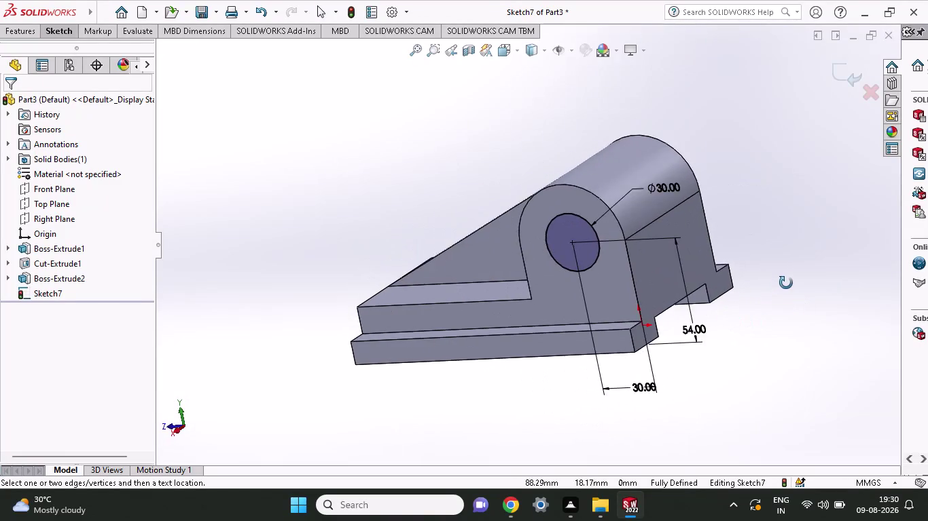
Orbit the bracket to view the Ø30 circle sketch on the boss.
scroll(up, 3)
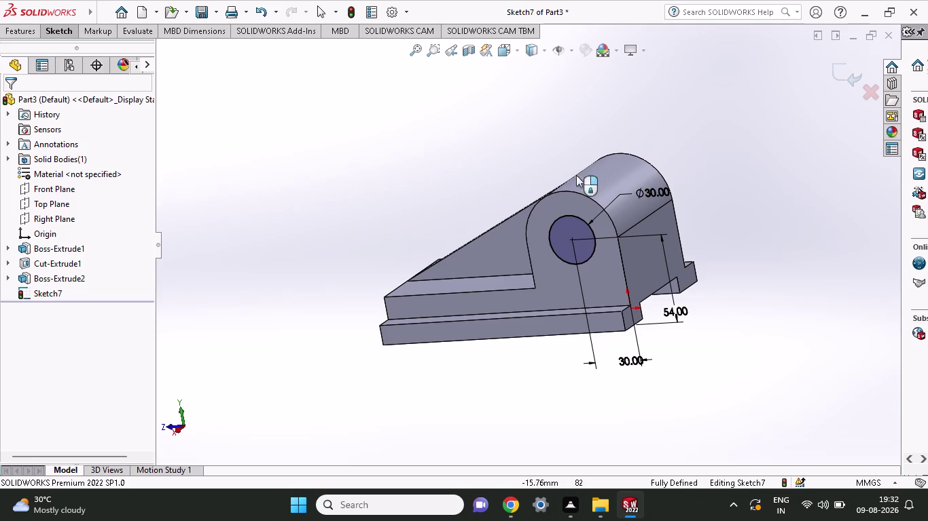
middle_drag(693, 163, 687, 179)
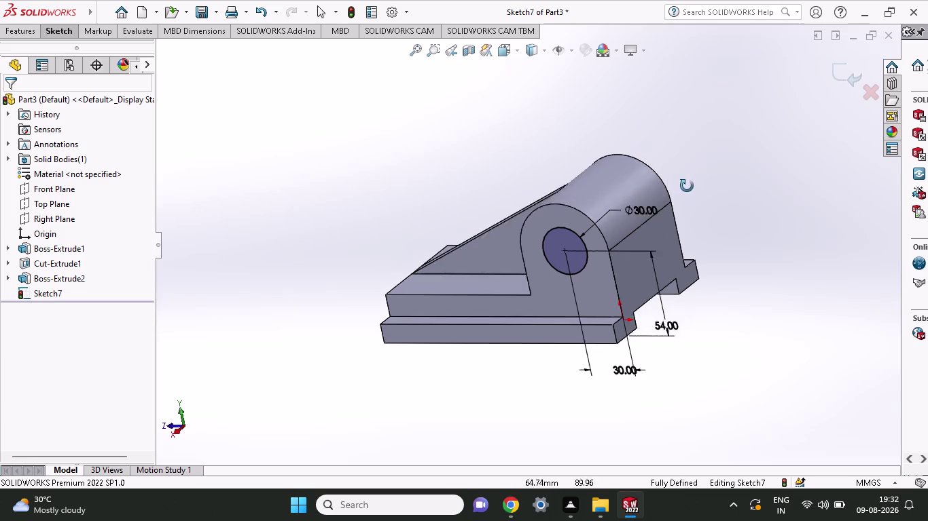
middle_drag(687, 179, 691, 181)
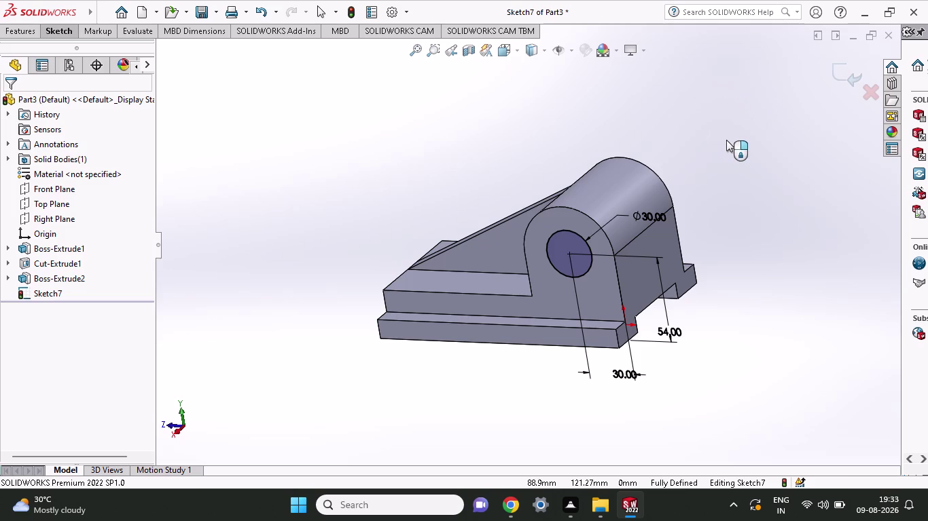
middle_drag(725, 140, 781, 139)
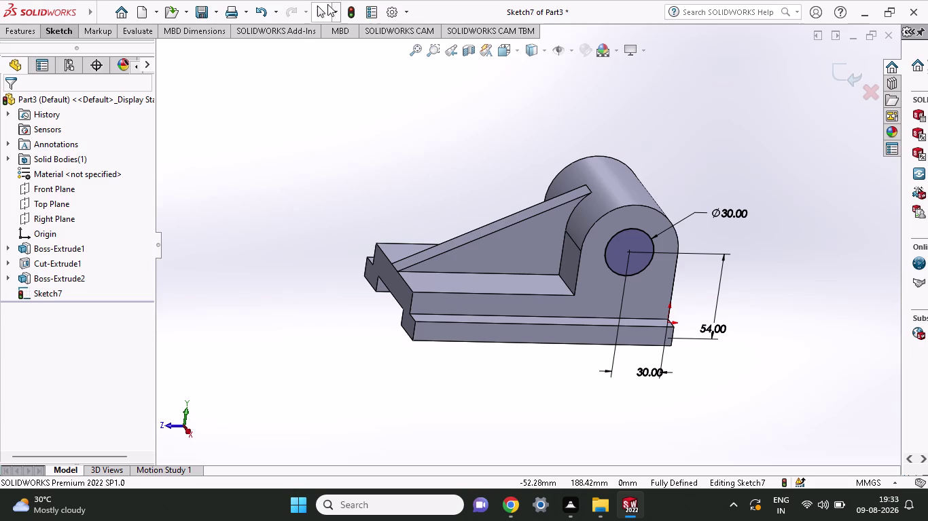
click(49, 29)
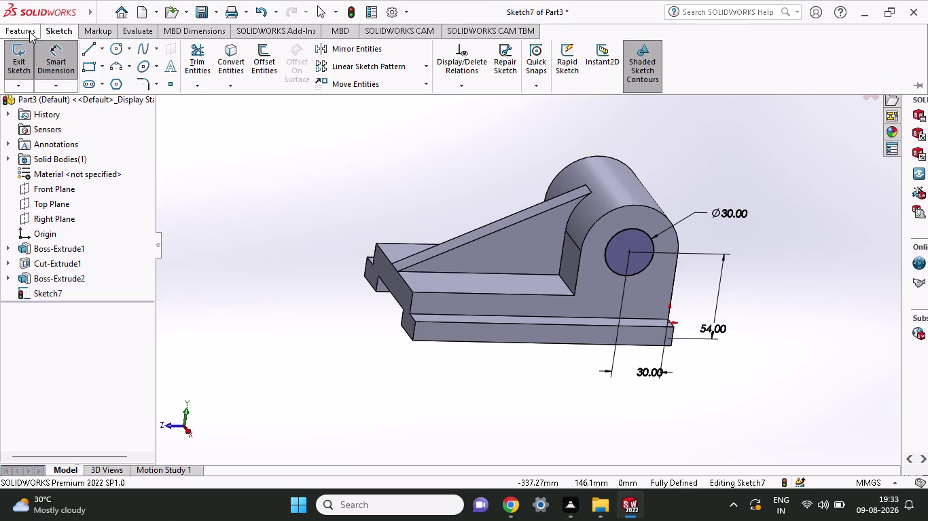
click(29, 31)
Extrude-cut the Ø30 circle Through All to bore the boss, creating Cut-Extrude2.
click(203, 62)
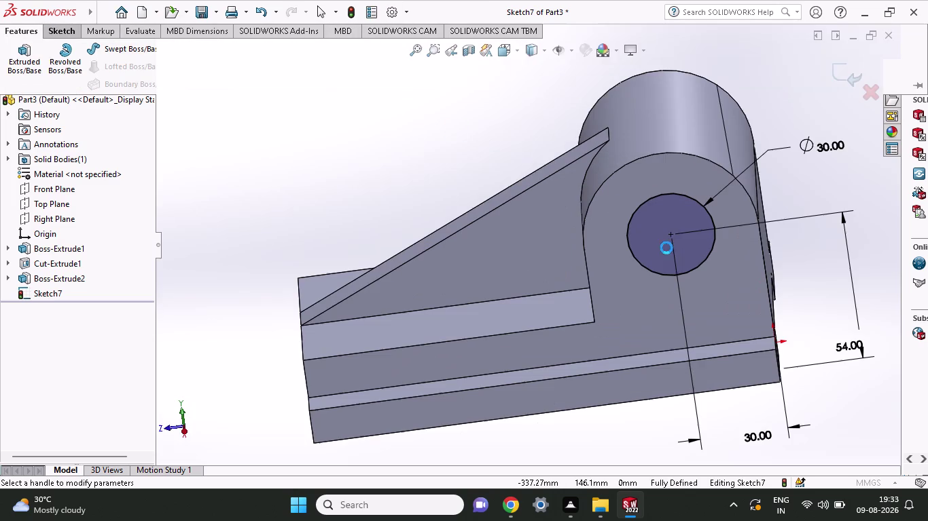
scroll(up, 3)
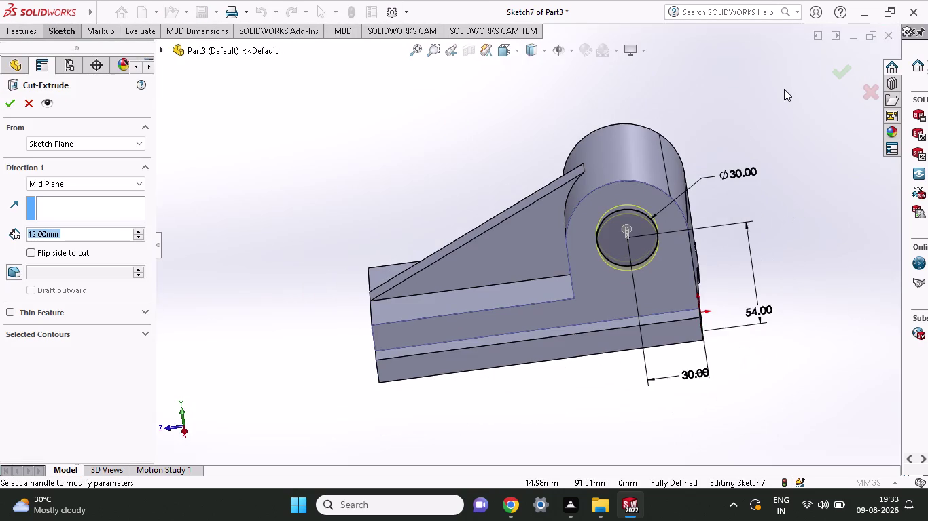
click(51, 185)
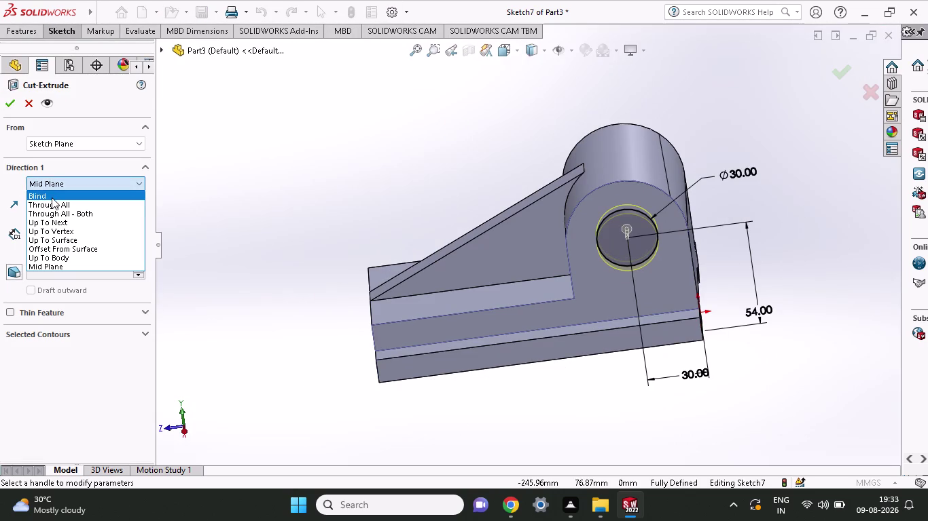
click(47, 207)
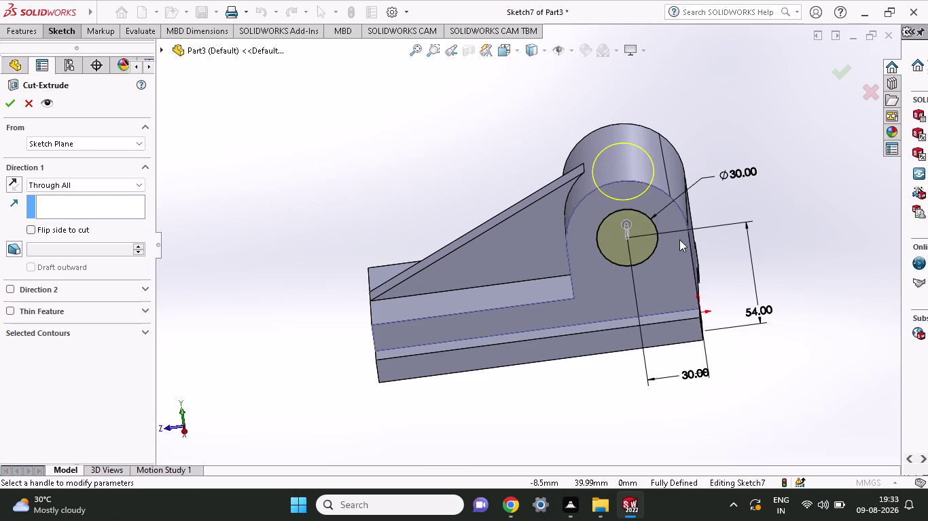
middle_drag(738, 133, 646, 260)
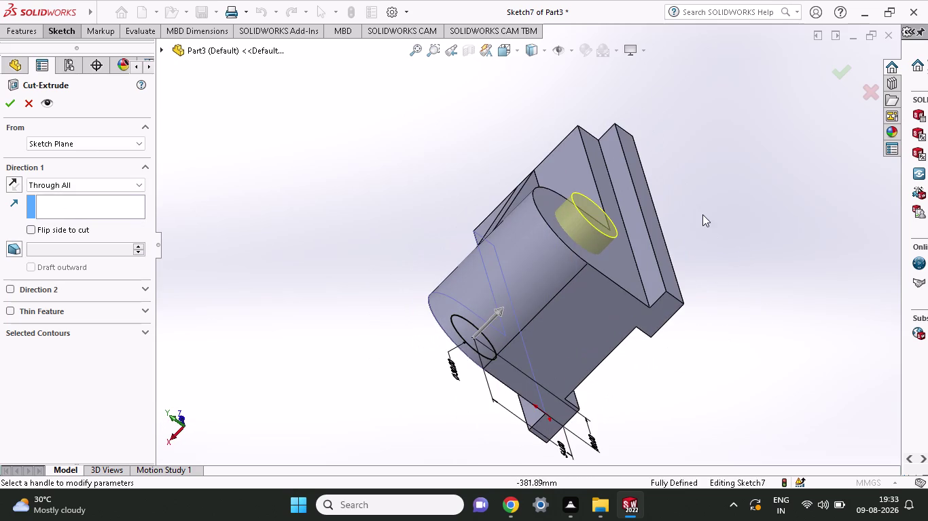
middle_drag(720, 210, 791, 120)
scroll(up, 3)
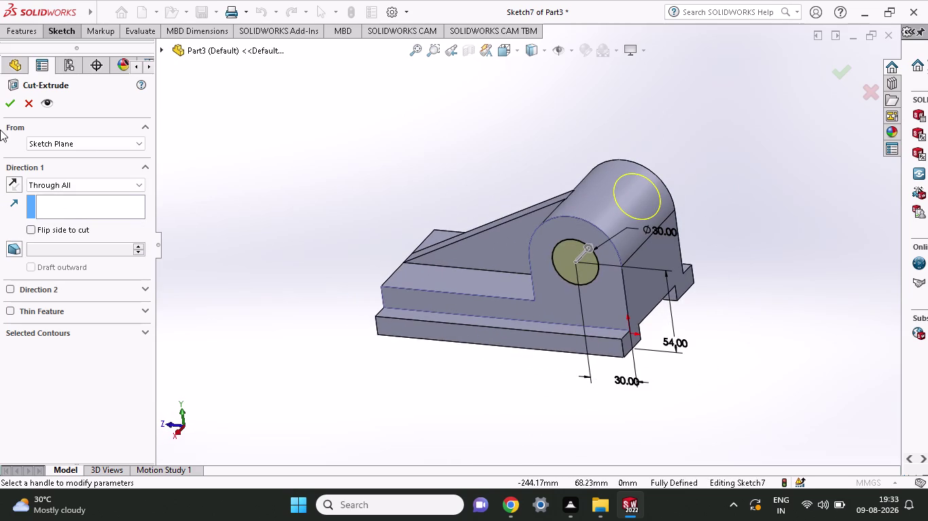
click(8, 108)
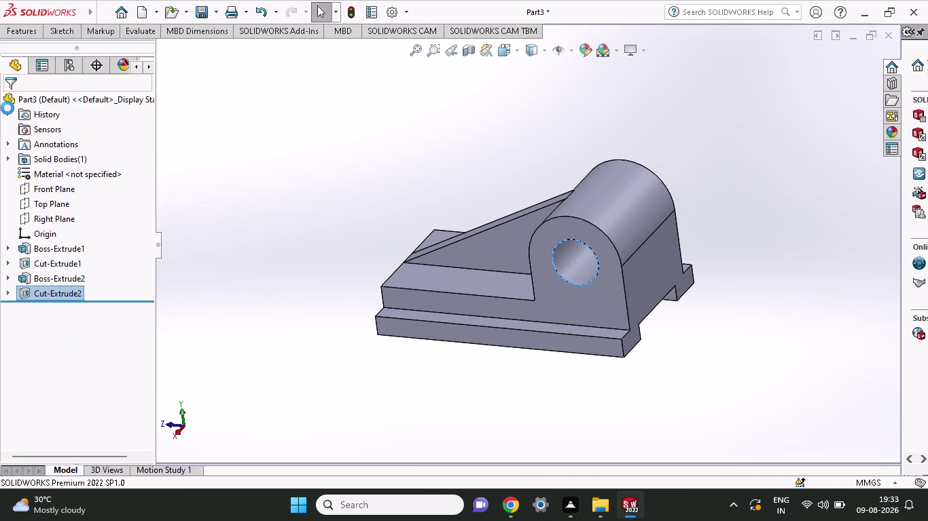
middle_drag(283, 342, 363, 322)
middle_drag(364, 322, 350, 337)
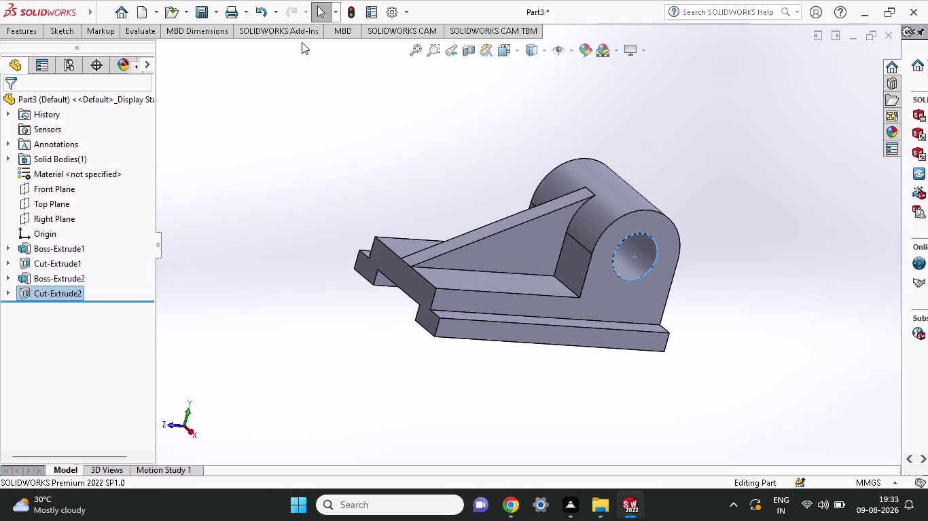
scroll(up, 3)
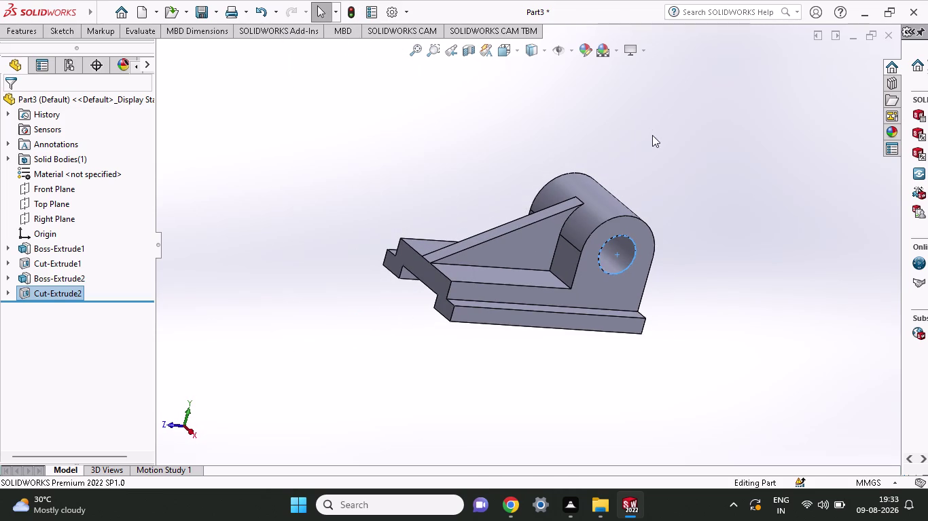
middle_drag(580, 205, 385, 388)
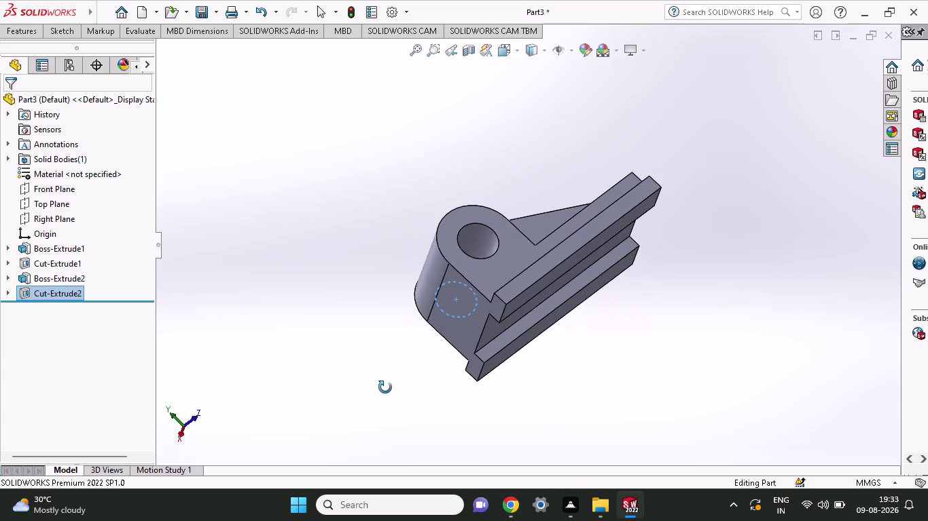
middle_drag(385, 388, 325, 394)
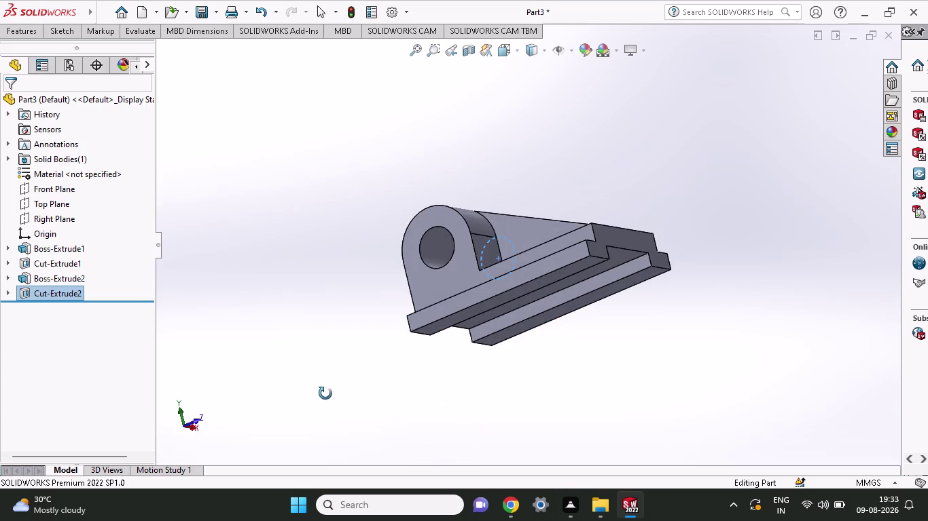
middle_drag(325, 394, 426, 353)
middle_drag(440, 317, 562, 263)
middle_drag(578, 266, 603, 272)
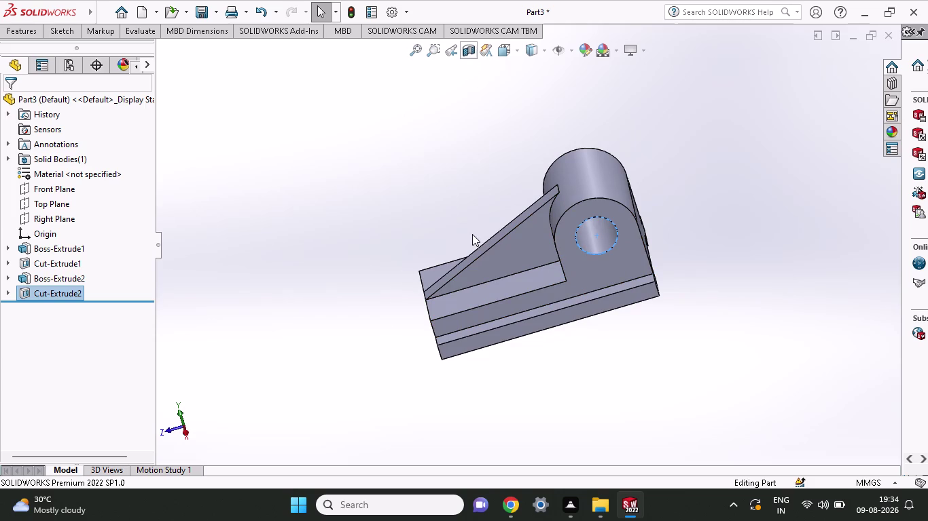
middle_drag(356, 348, 461, 344)
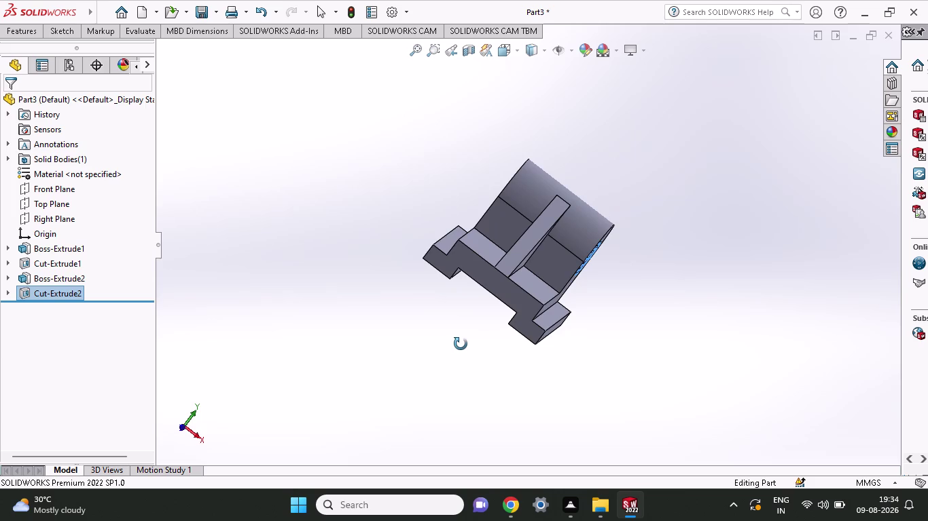
middle_drag(461, 345, 471, 335)
middle_click(471, 335)
scroll(up, 3)
middle_drag(471, 334, 457, 346)
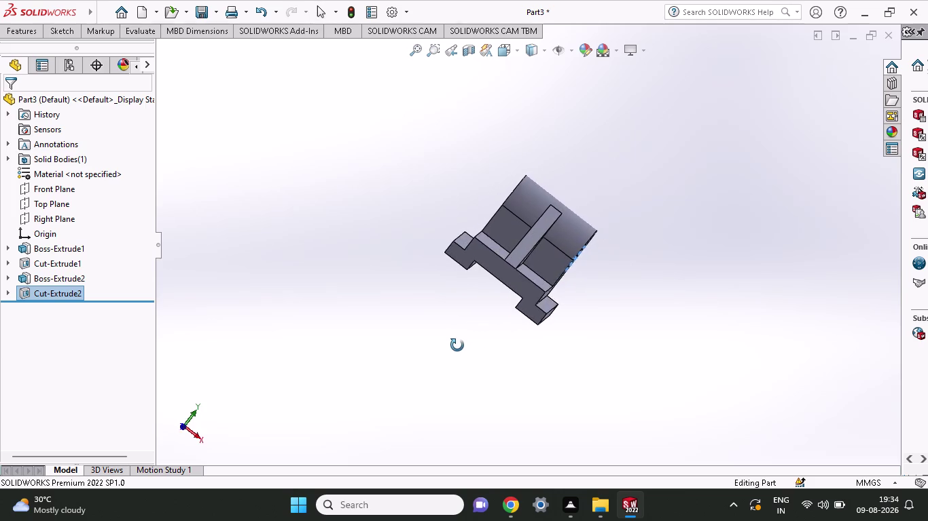
middle_drag(457, 346, 460, 337)
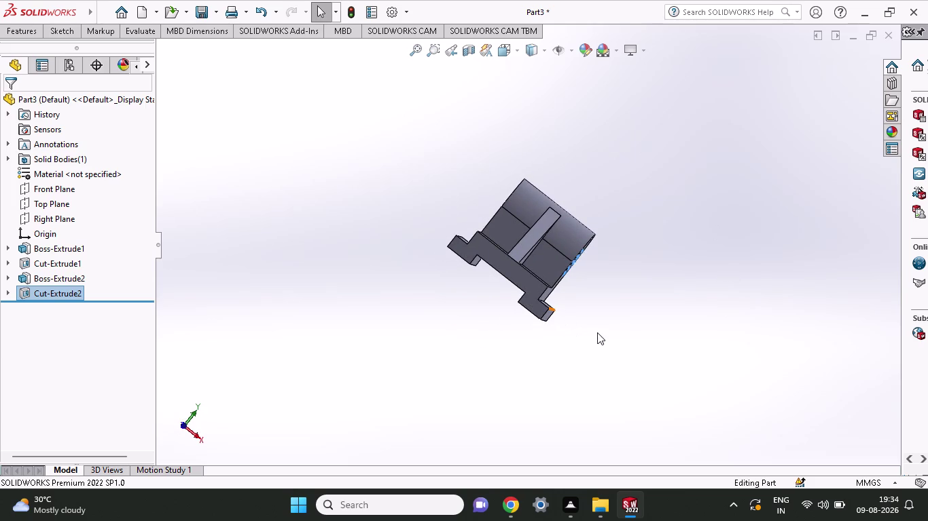
middle_drag(571, 341, 518, 317)
middle_drag(503, 306, 497, 303)
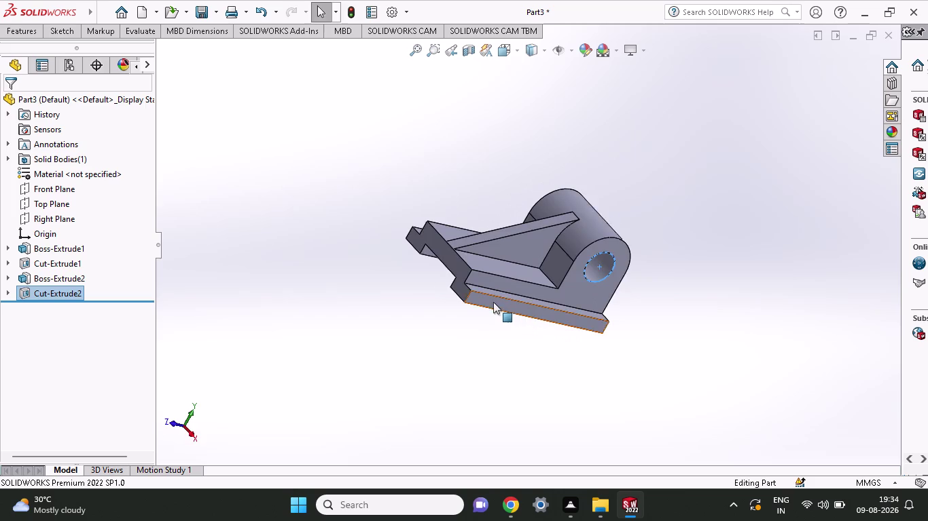
middle_drag(497, 303, 401, 260)
middle_drag(528, 348, 485, 340)
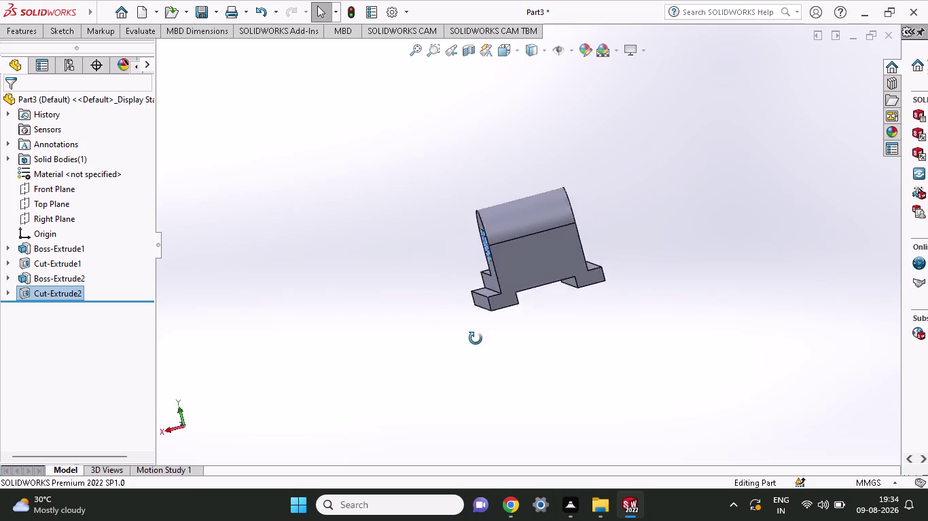
middle_drag(485, 340, 175, 329)
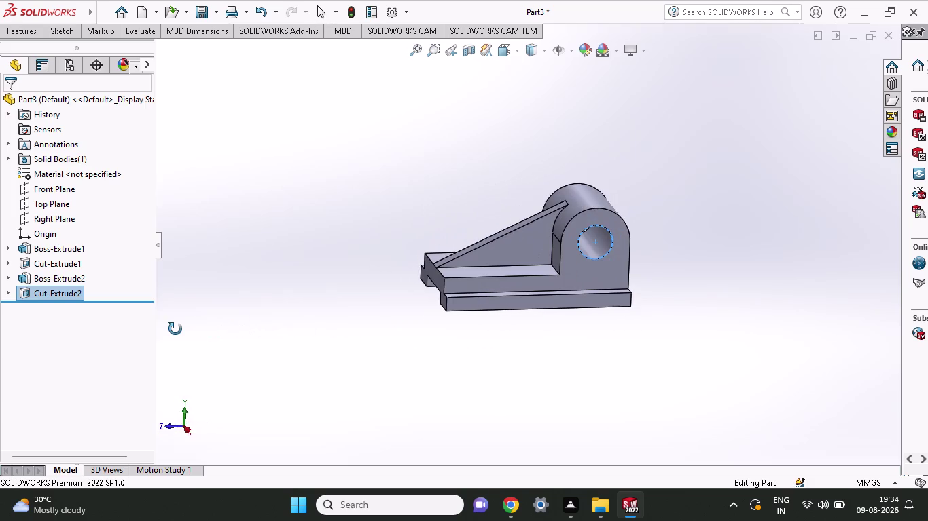
middle_drag(175, 329, 410, 314)
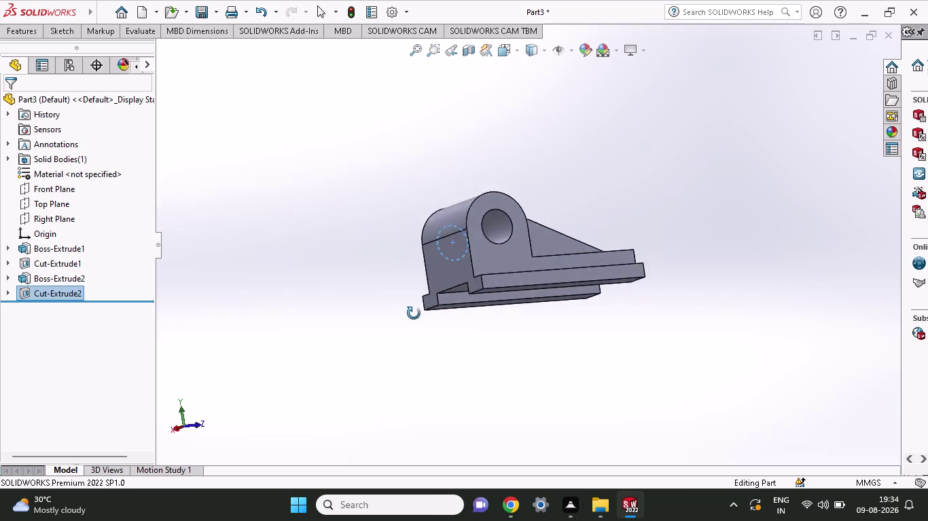
middle_drag(410, 314, 605, 322)
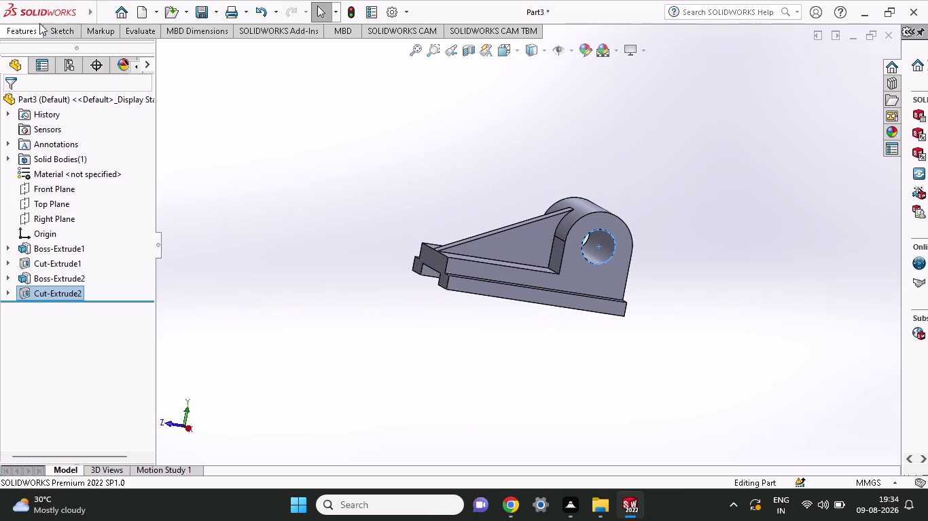
click(95, 17)
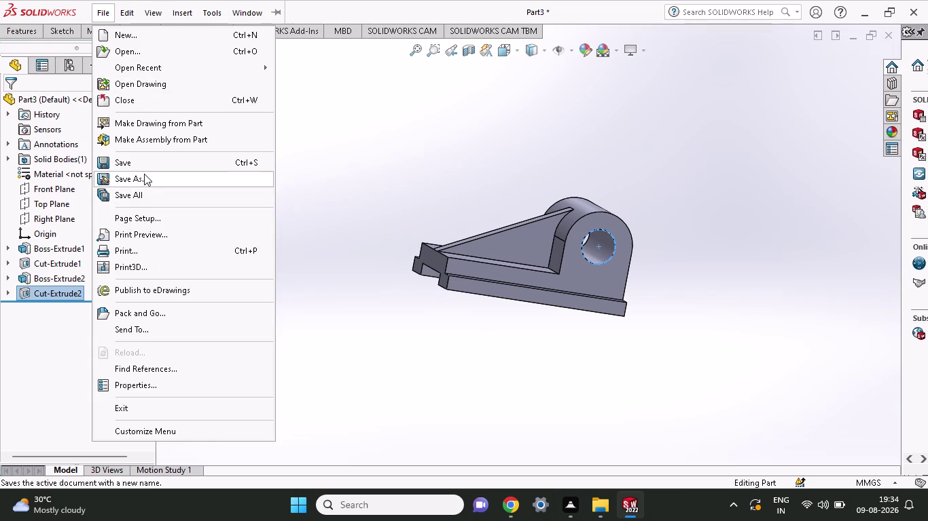
Start Save As with type SOLIDWORKS Part (*.sldprt) and clear the default name Part3.
click(144, 174)
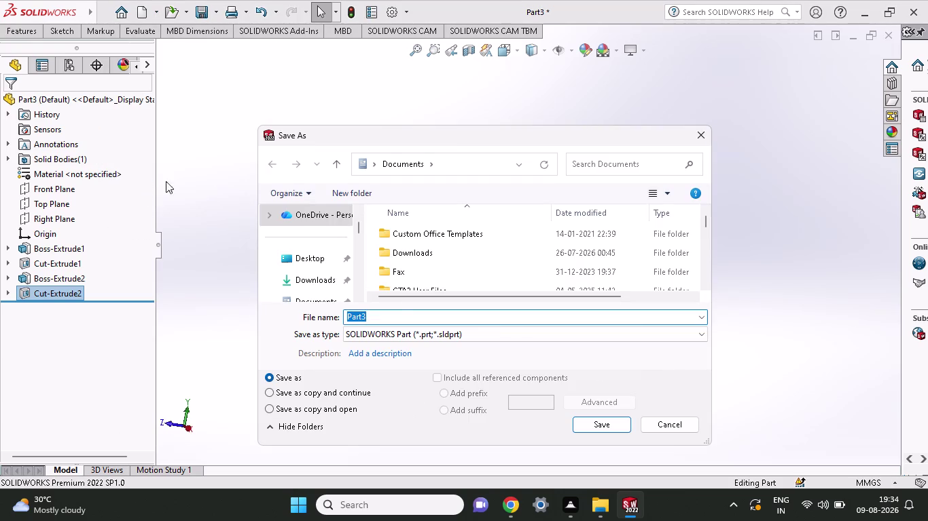
click(424, 336)
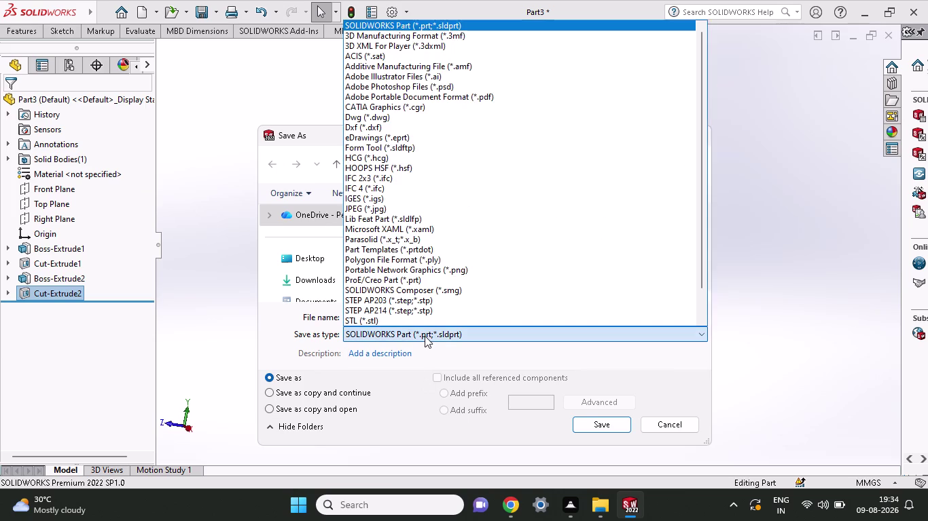
click(425, 337)
drag(400, 320, 285, 325)
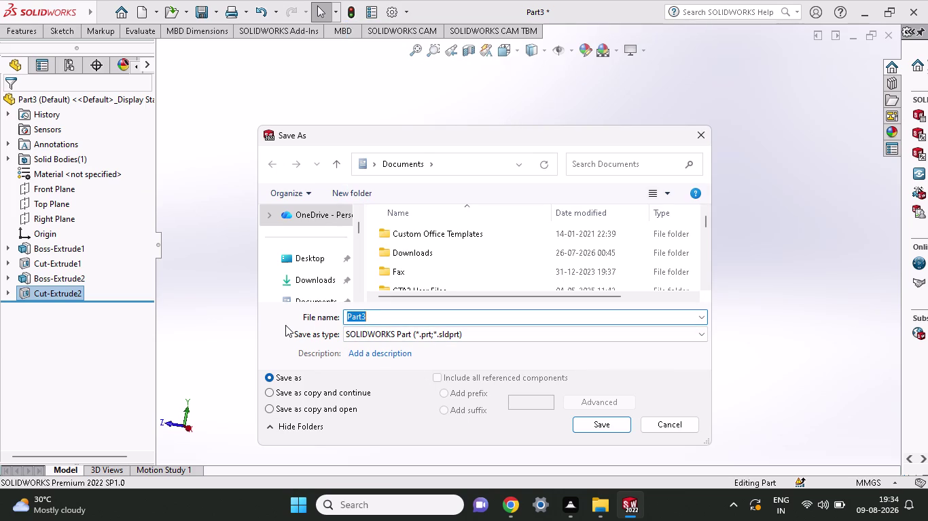
key(BackSpace)
key(BackSpace)
key(BackSpace)
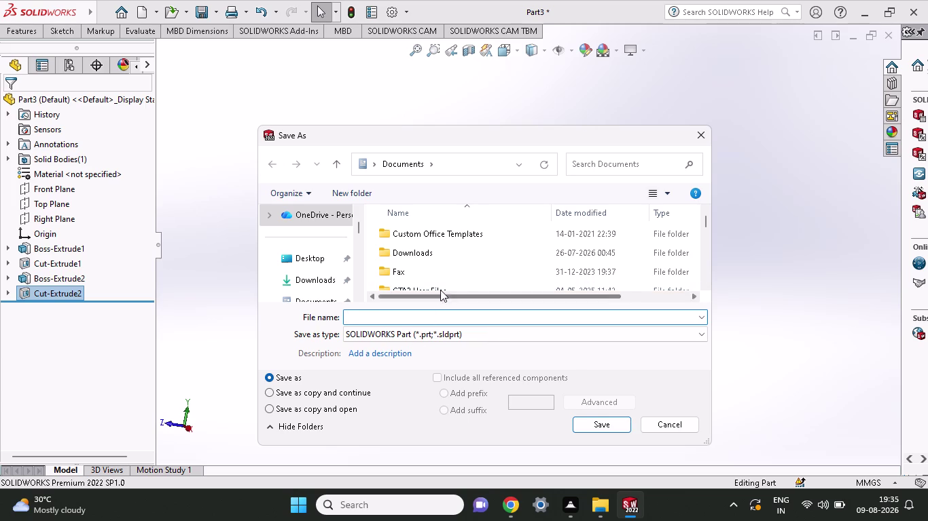
Save the bracket part with the file name '2d to 3d problem -2'.
scroll(up, 3)
scroll(down, 3)
scroll(down, 3)
scroll(down, 3)
scroll(down, 3)
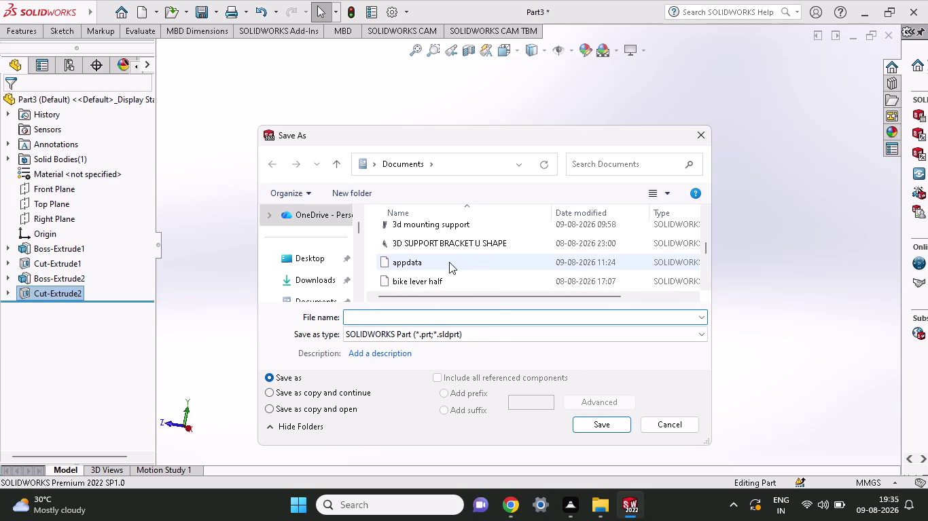
scroll(up, 3)
scroll(down, 3)
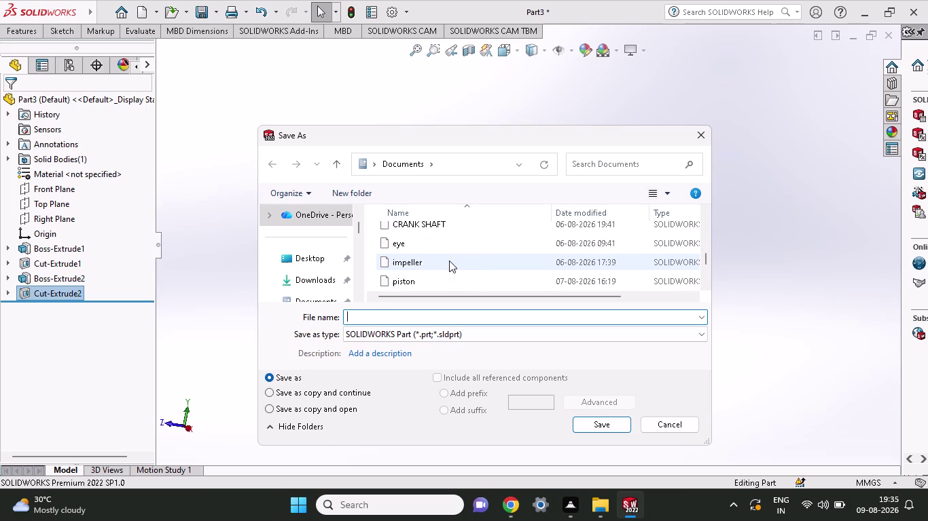
scroll(down, 3)
scroll(down, 3)
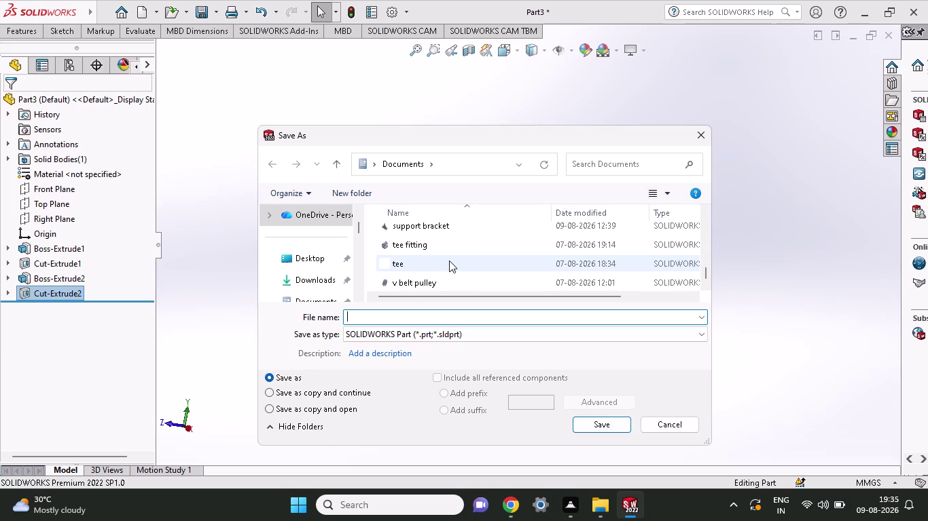
text(2d)
key(space)
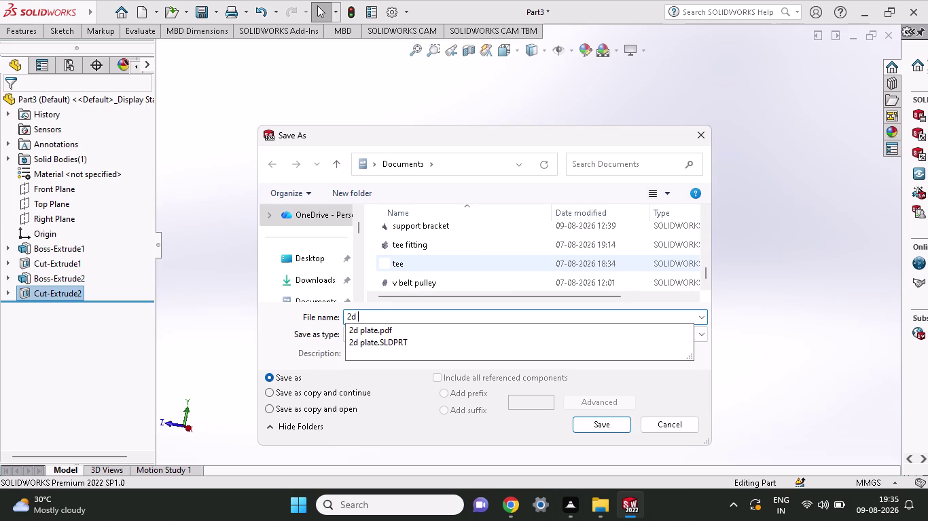
text(to)
key(space)
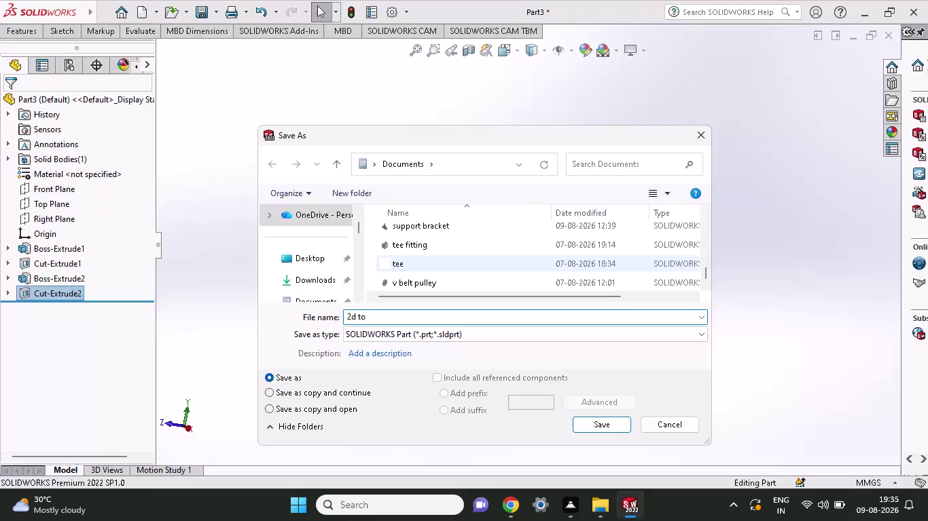
text(3d)
key(space)
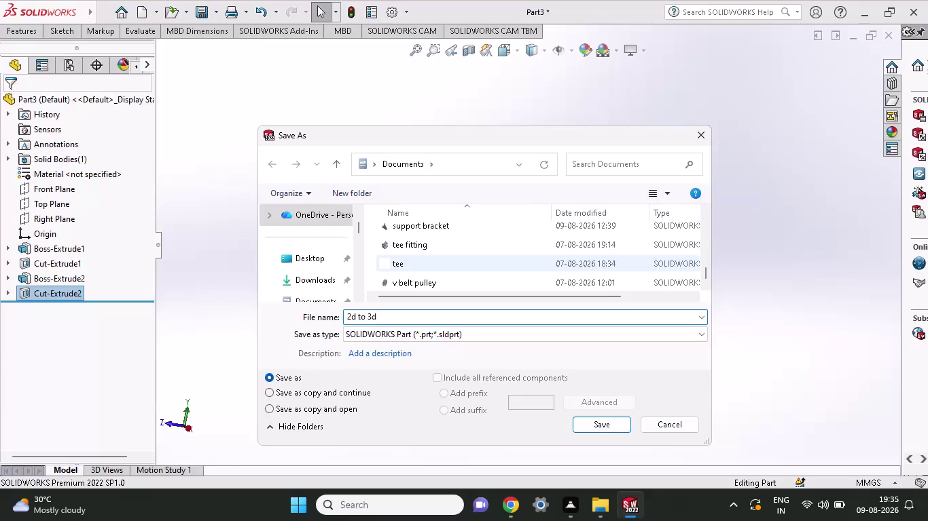
text(probl)
text(em)
key(space)
text(-)
text(2)
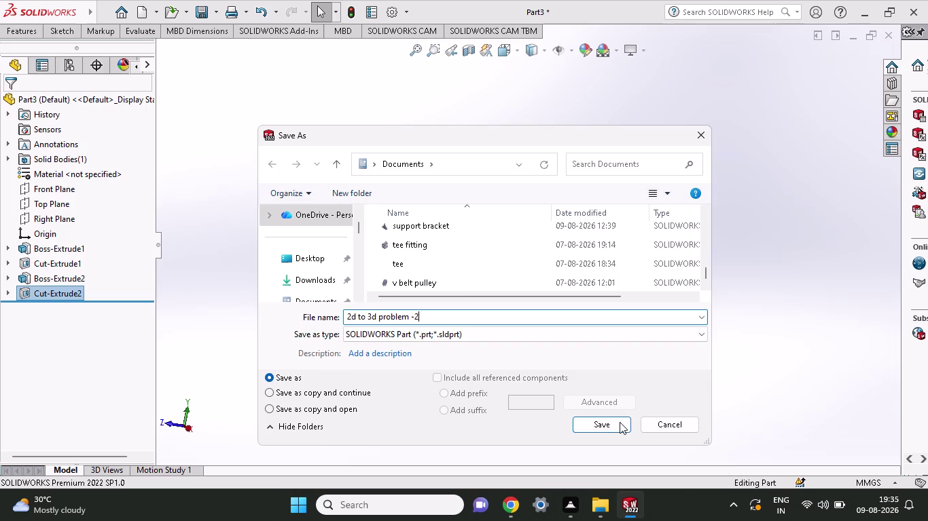
click(619, 422)
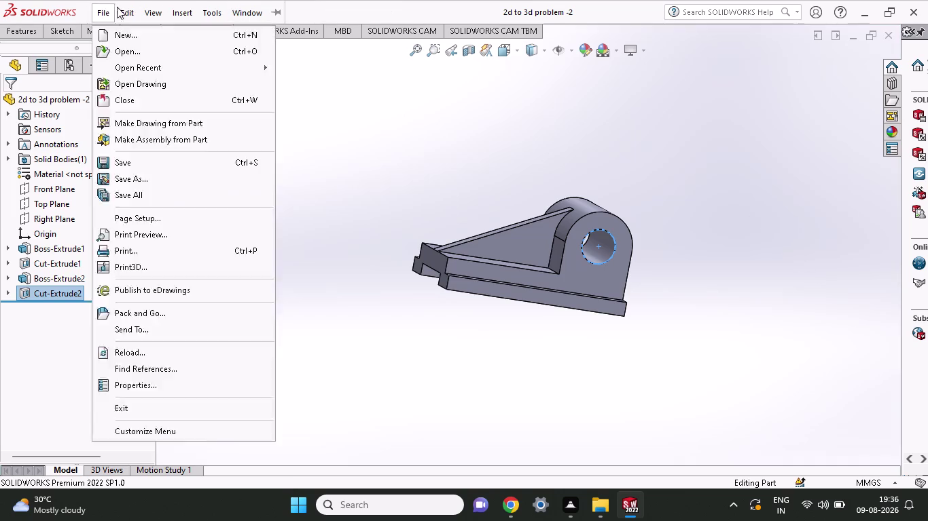
click(106, 12)
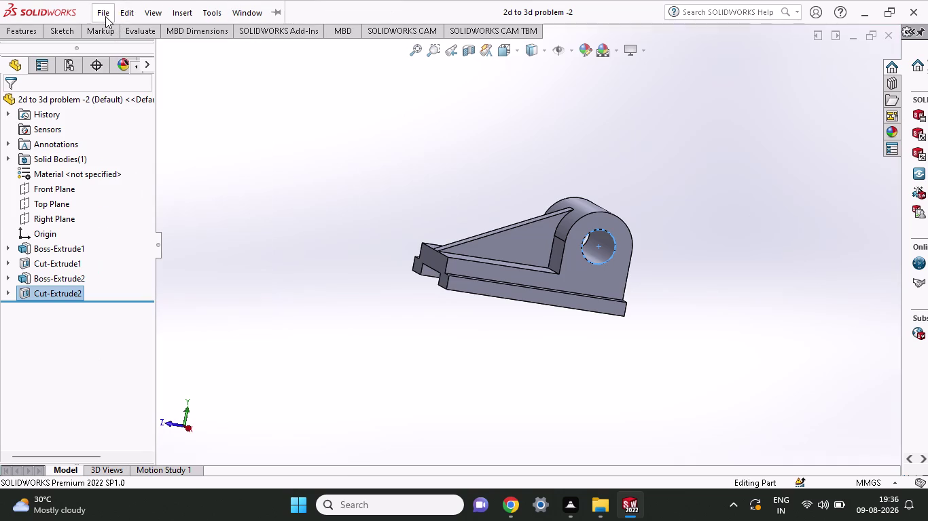
click(105, 16)
click(121, 181)
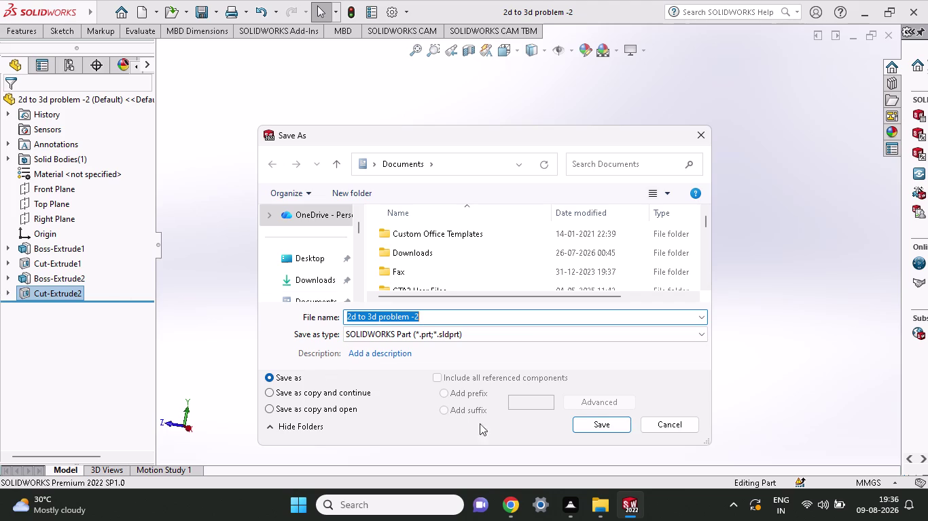
click(530, 331)
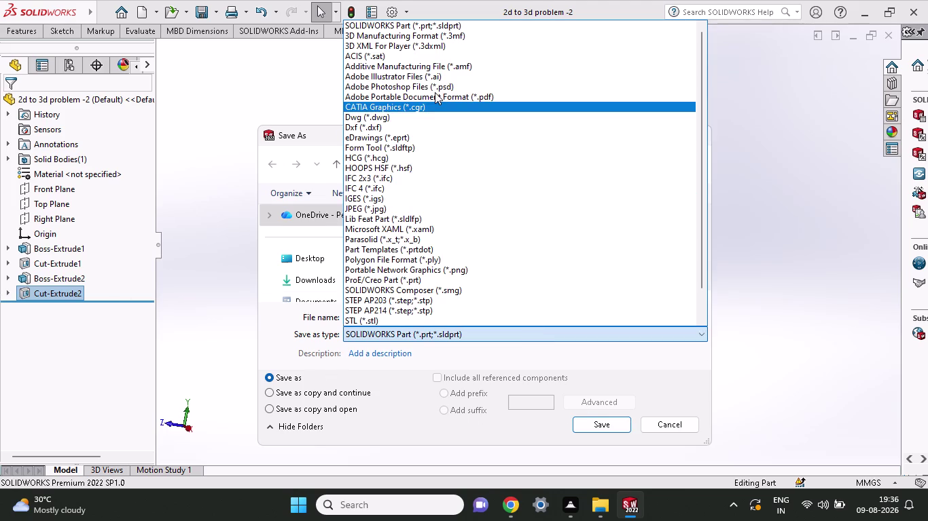
click(434, 93)
click(607, 457)
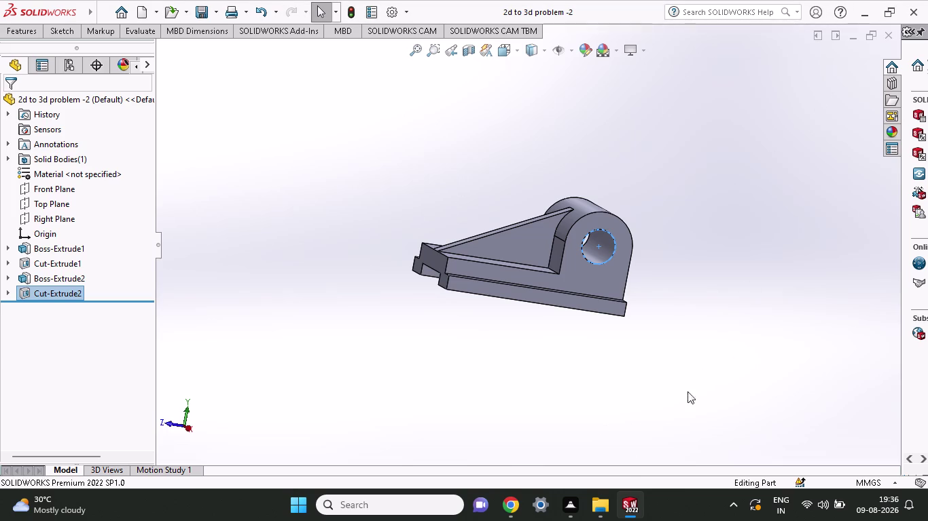
click(568, 495)
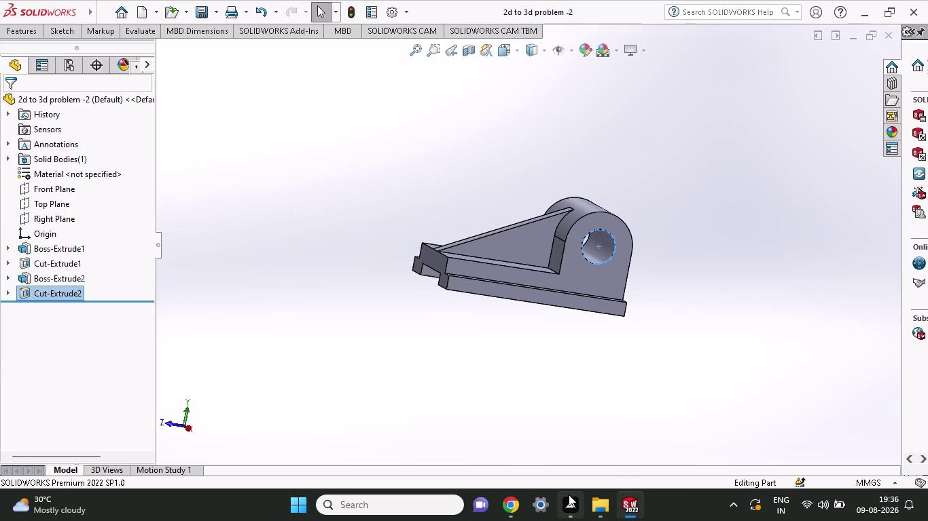